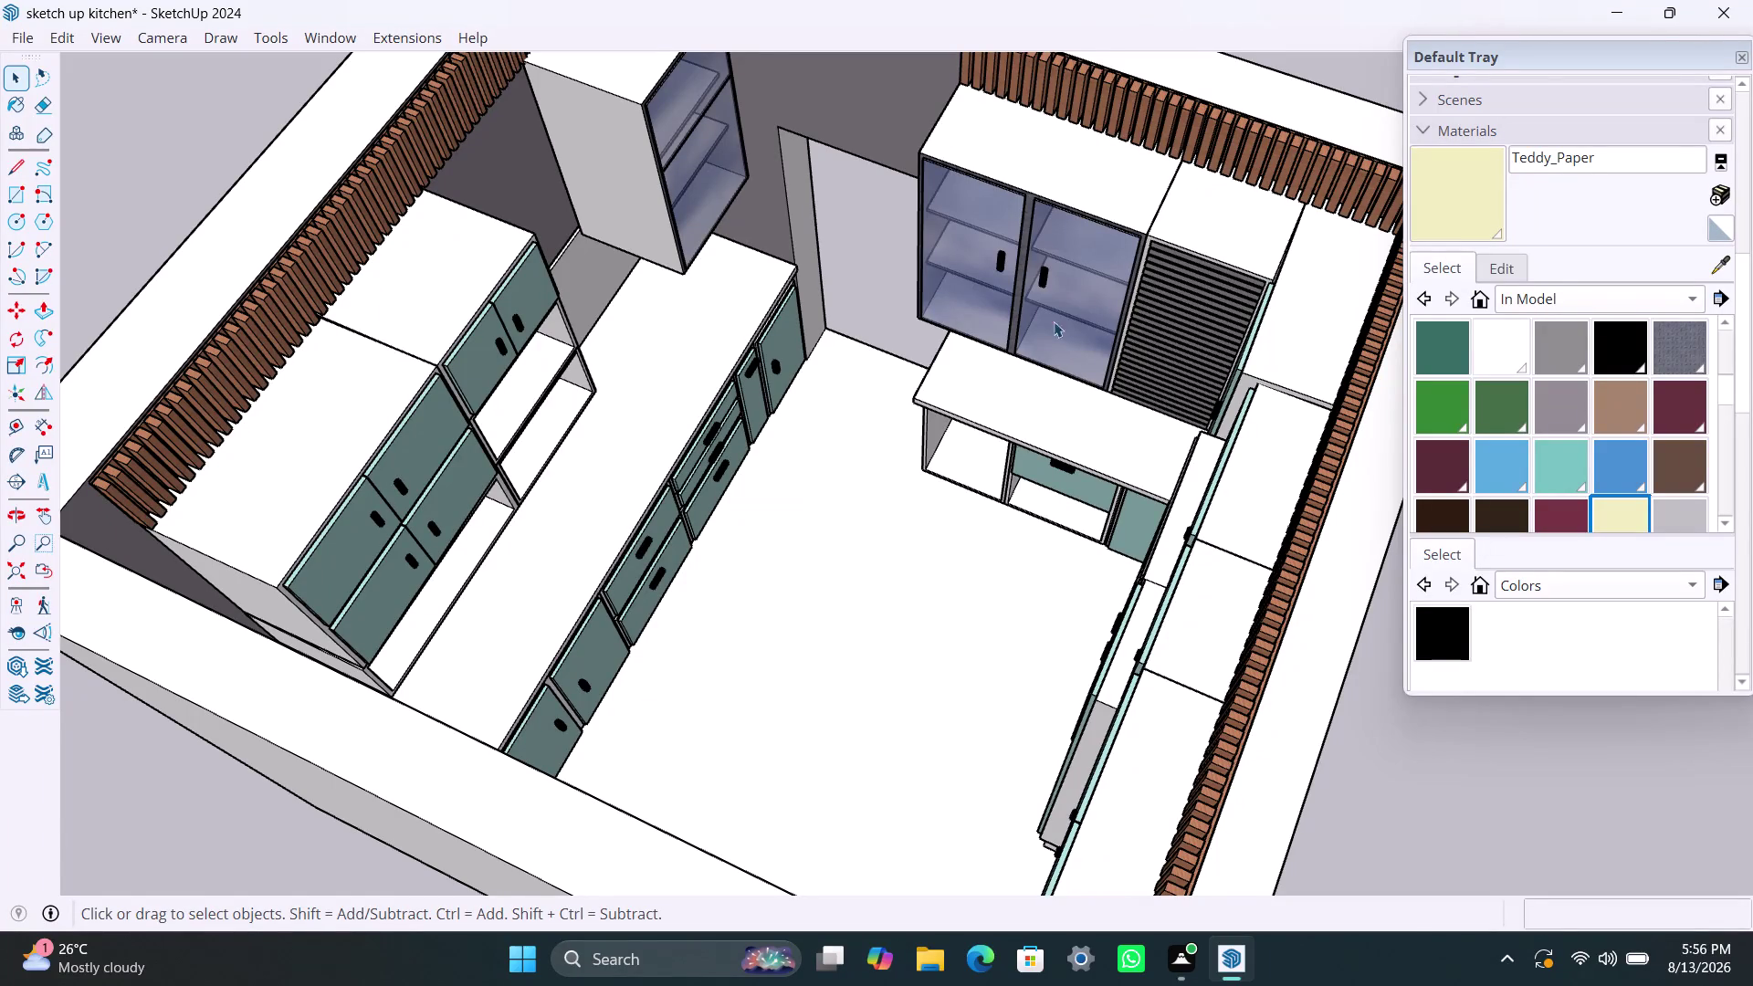
Zoom and orbit to a steep overhead view of the teal cabinets, glass-door units and island.
scroll(down, 3)
scroll(up, 3)
scroll(up, 3)
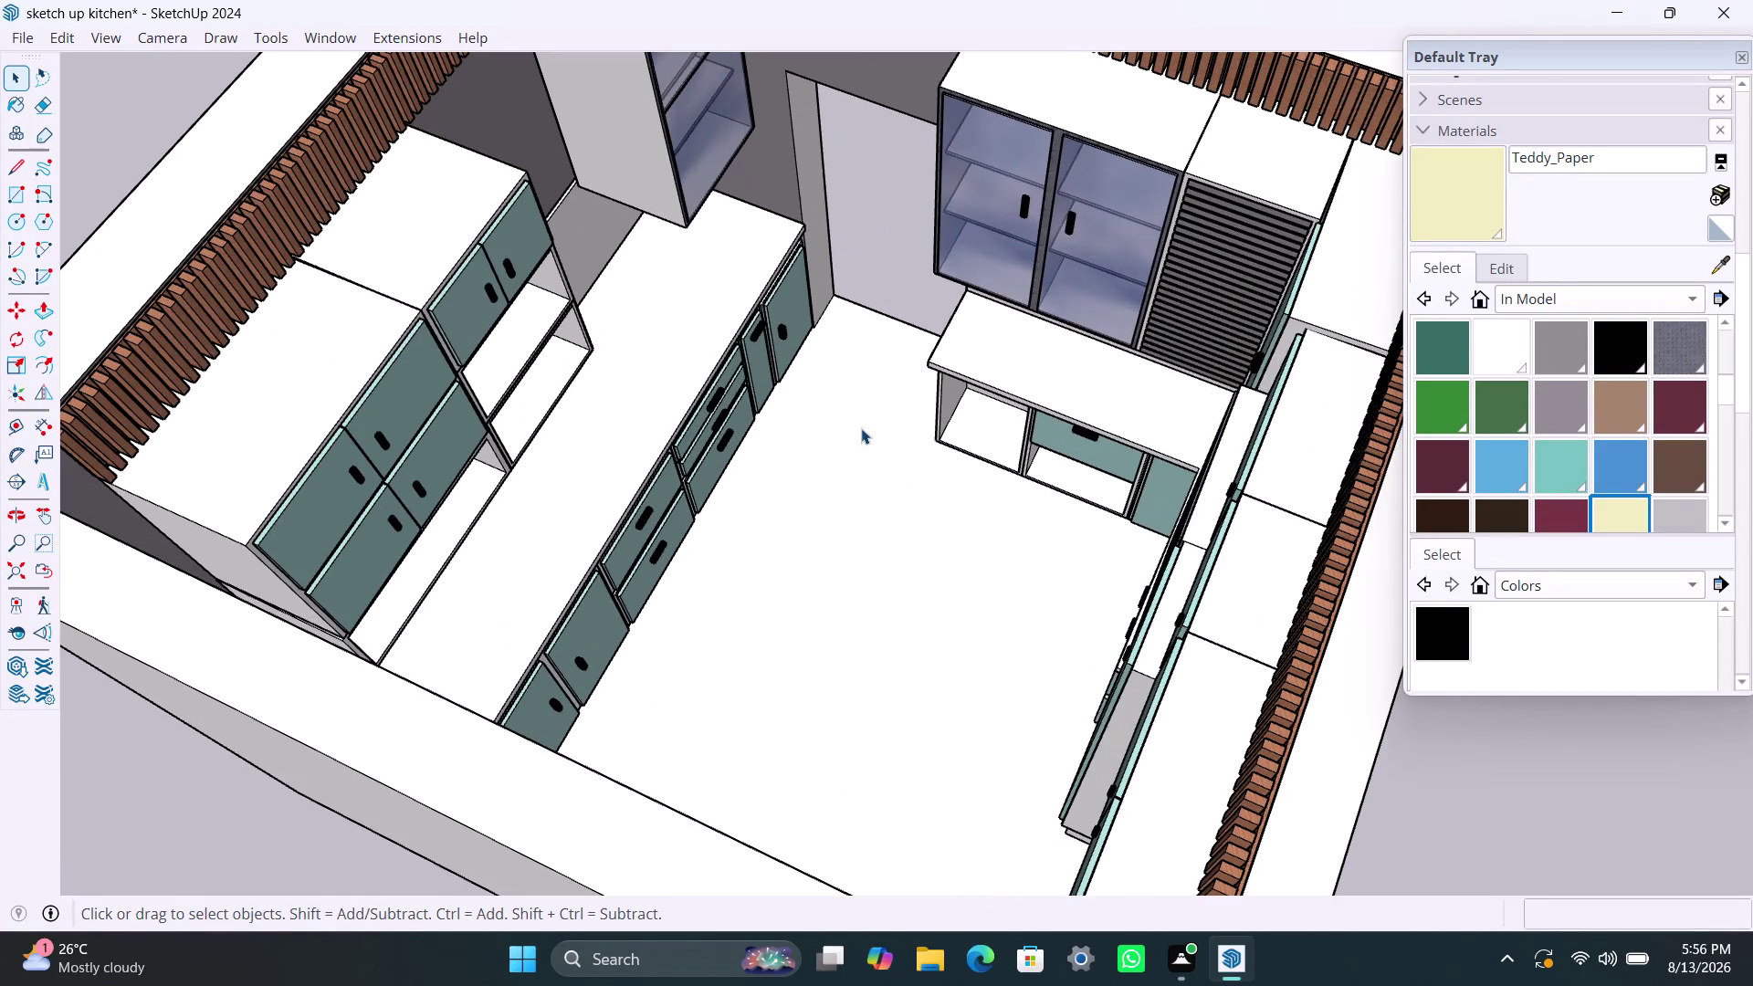
middle_drag(861, 427, 407, 597)
middle_drag(914, 417, 890, 484)
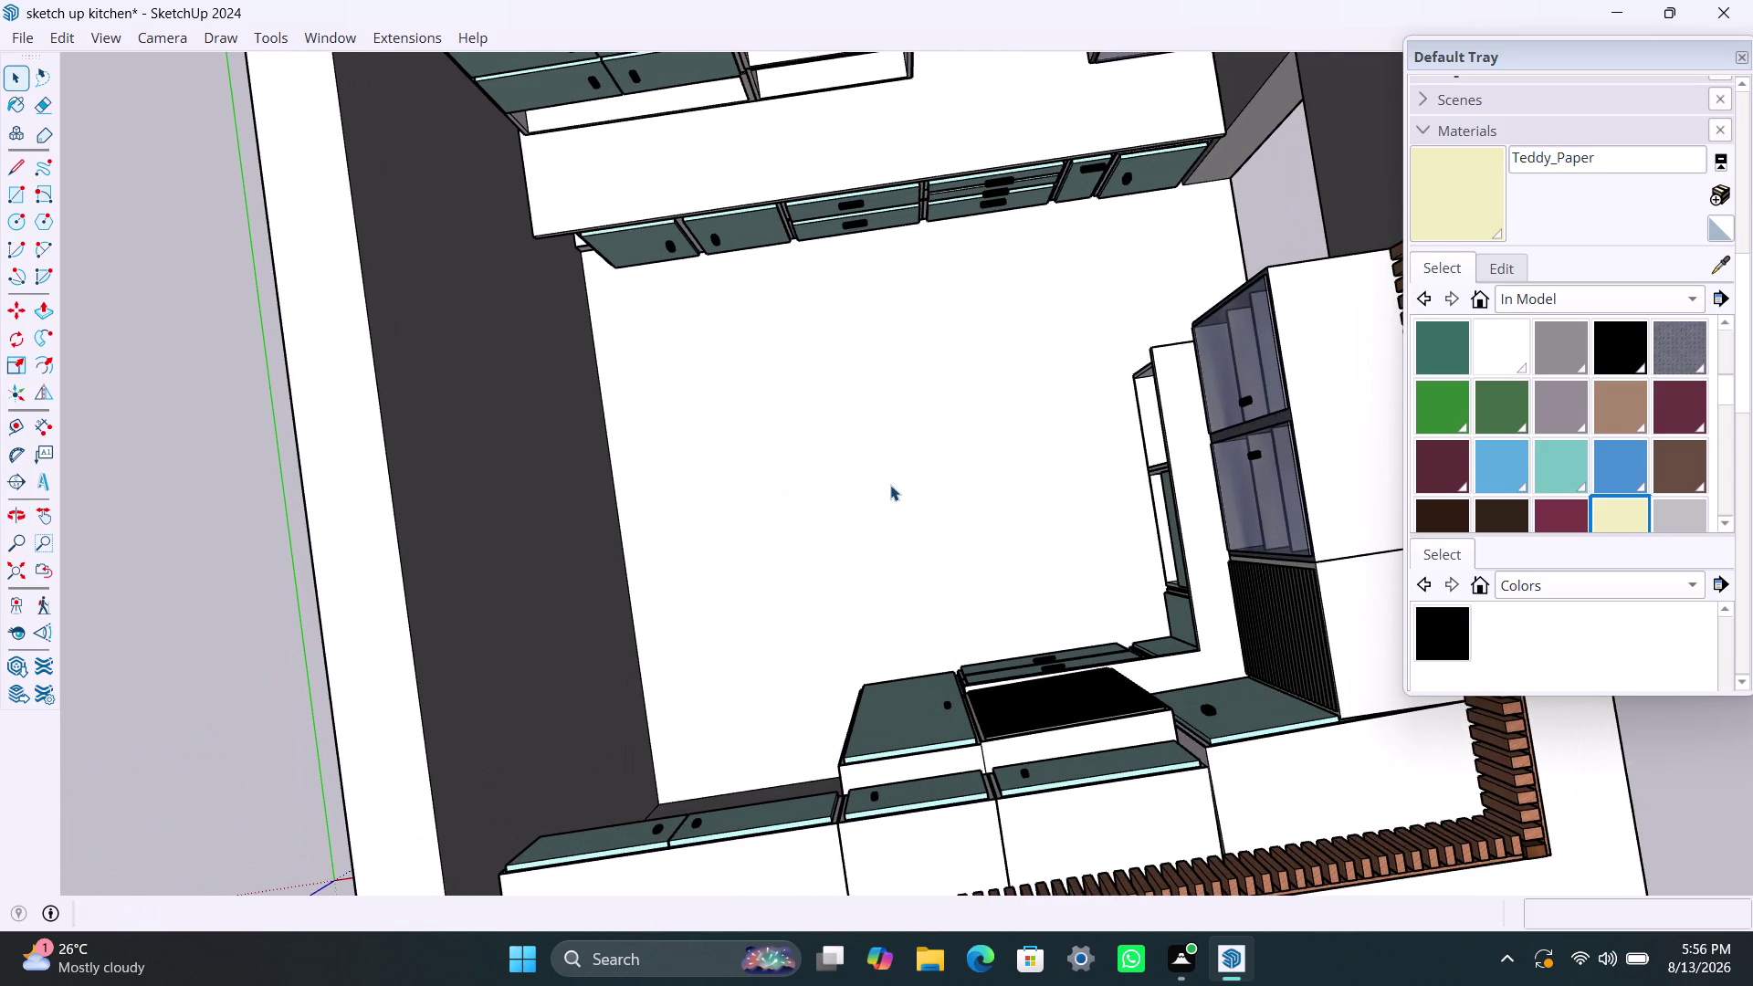